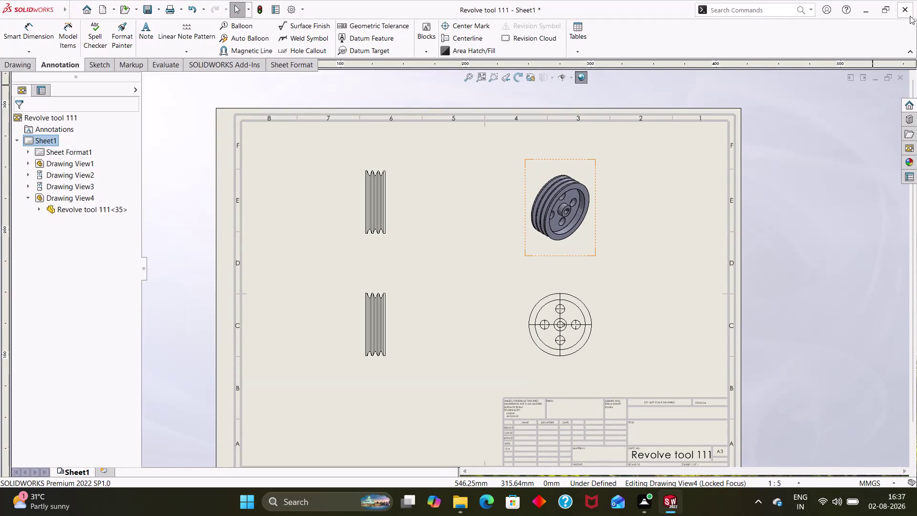
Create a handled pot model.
Save the drawing as 'Revolve tool 111' (SOLIDWORKS Drawing) in Documents, reaching Save Modified Documents.
click(906, 12)
click(189, 206)
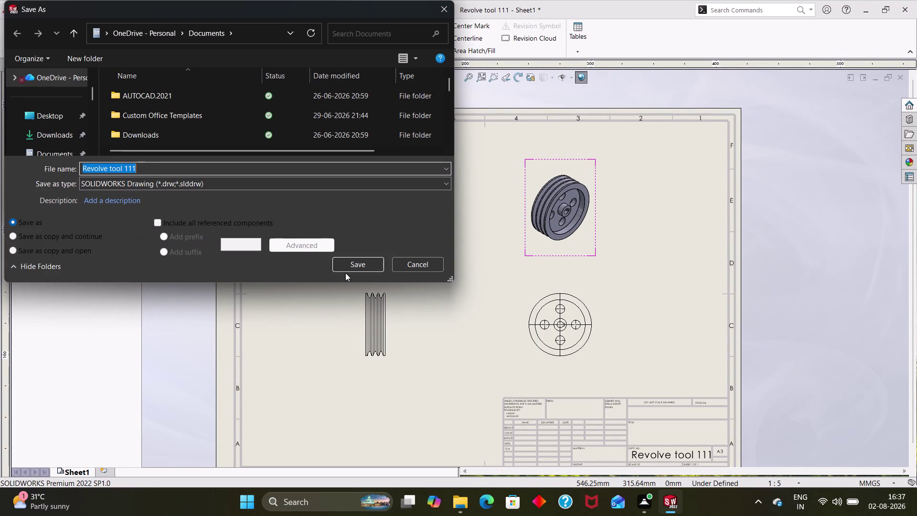
click(356, 259)
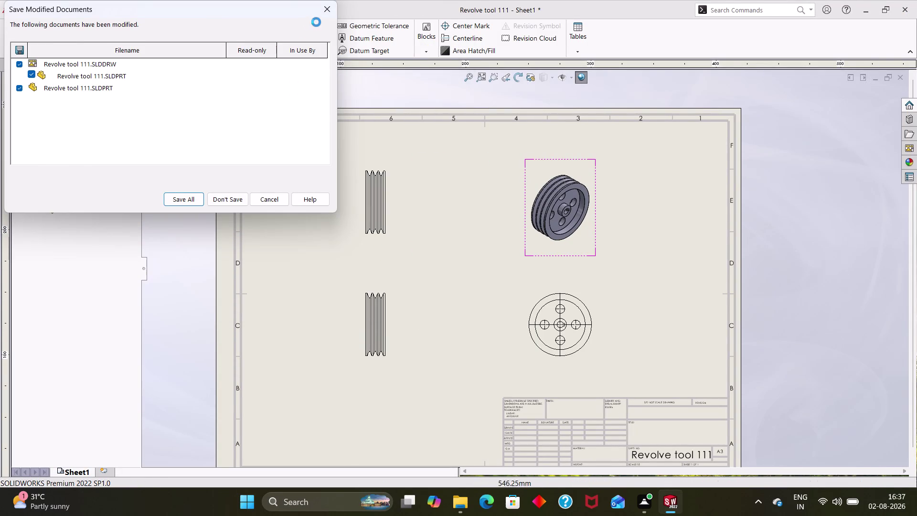